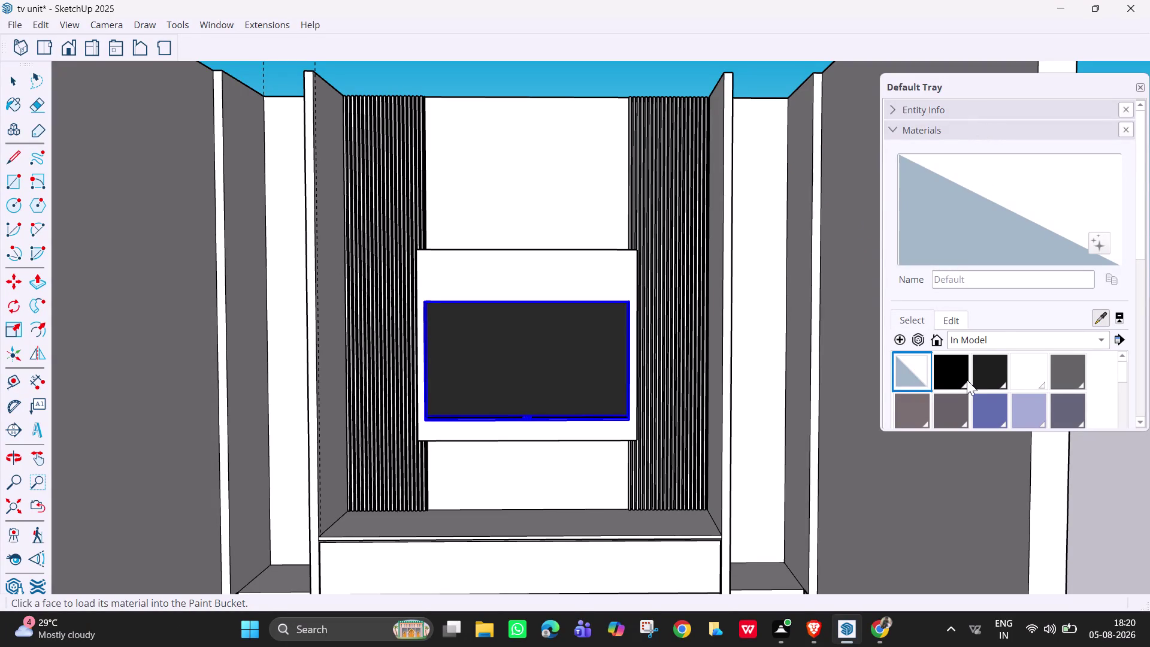
Finish in the 3D Warehouse window and close it.
click(935, 342)
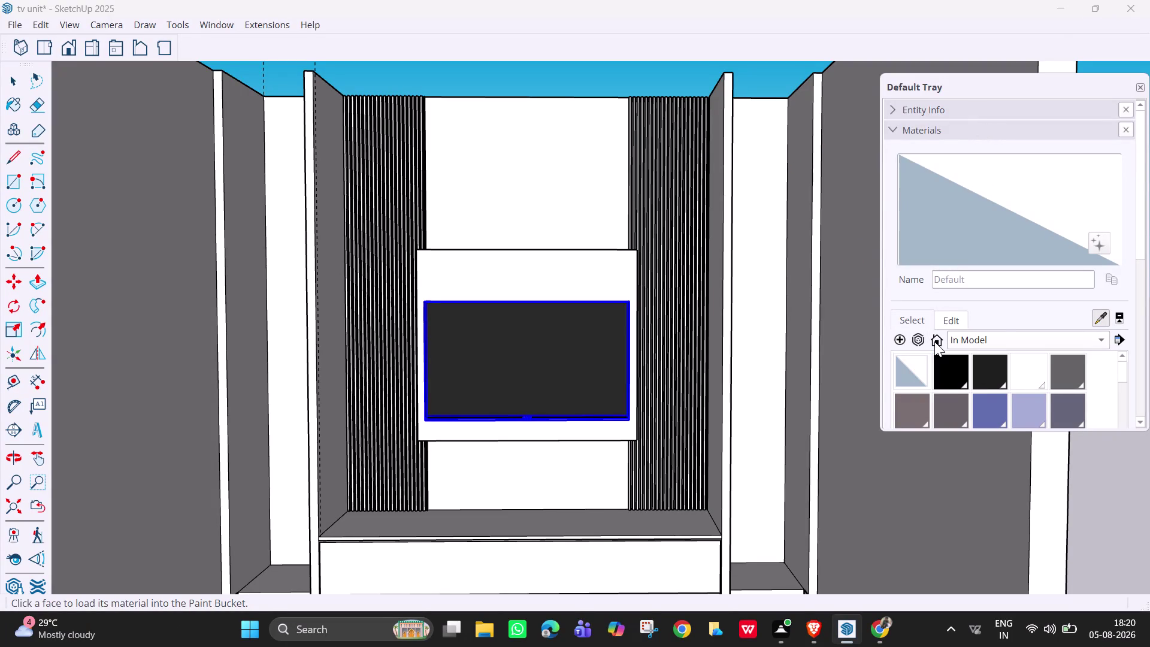
click(935, 342)
triple_click(934, 342)
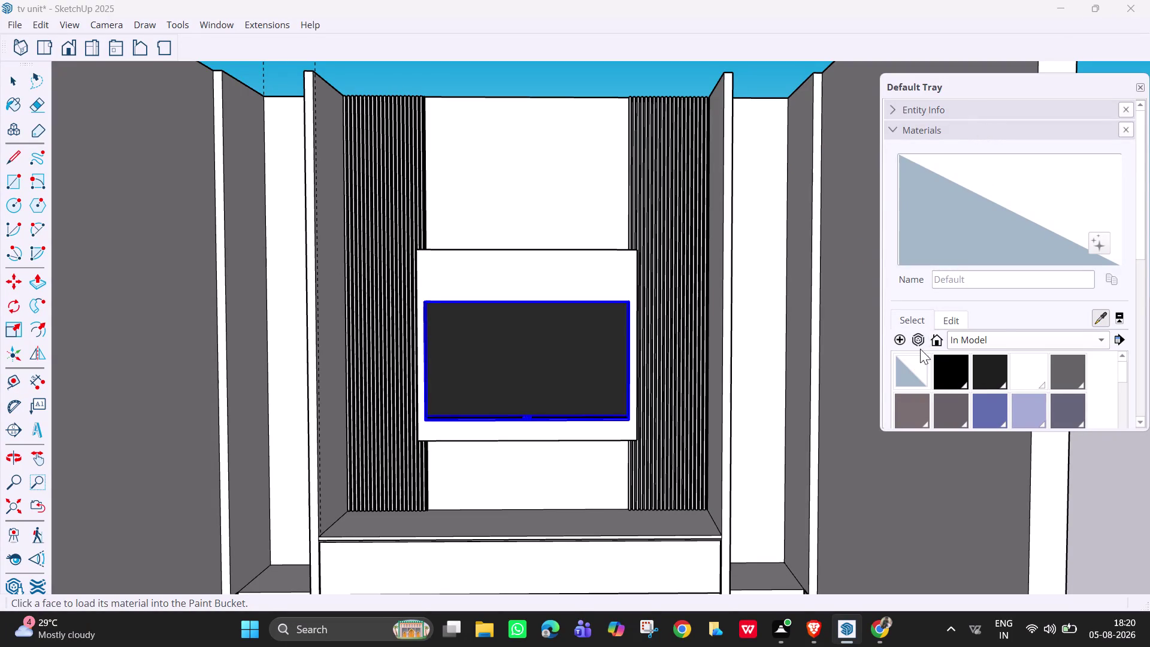
click(915, 345)
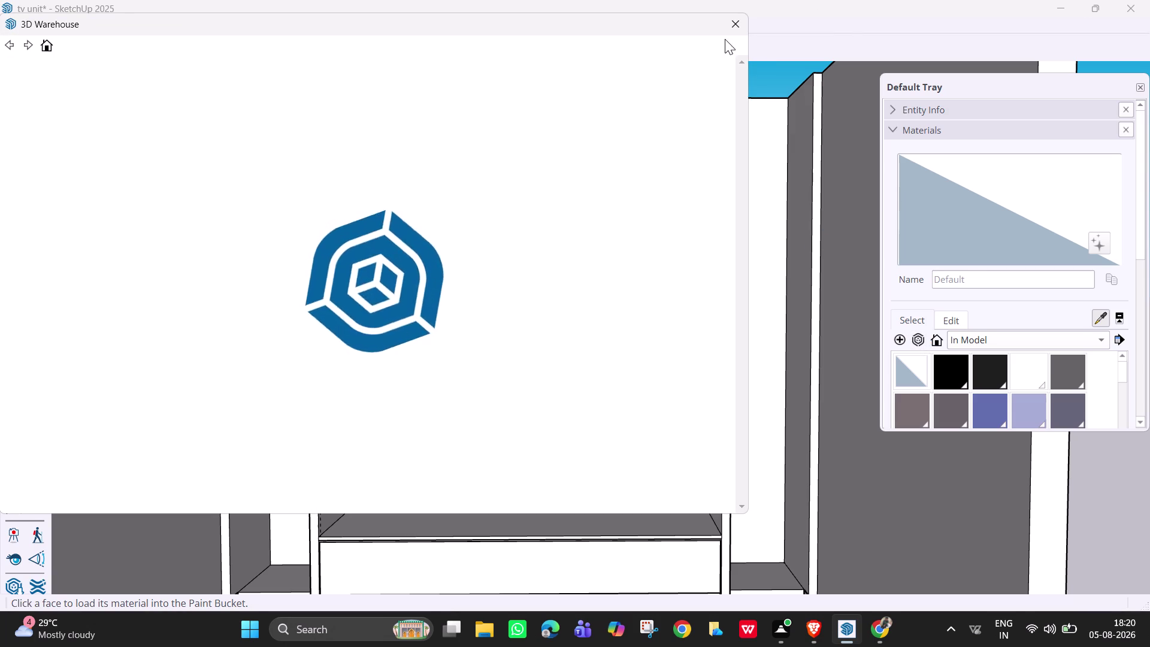
click(735, 15)
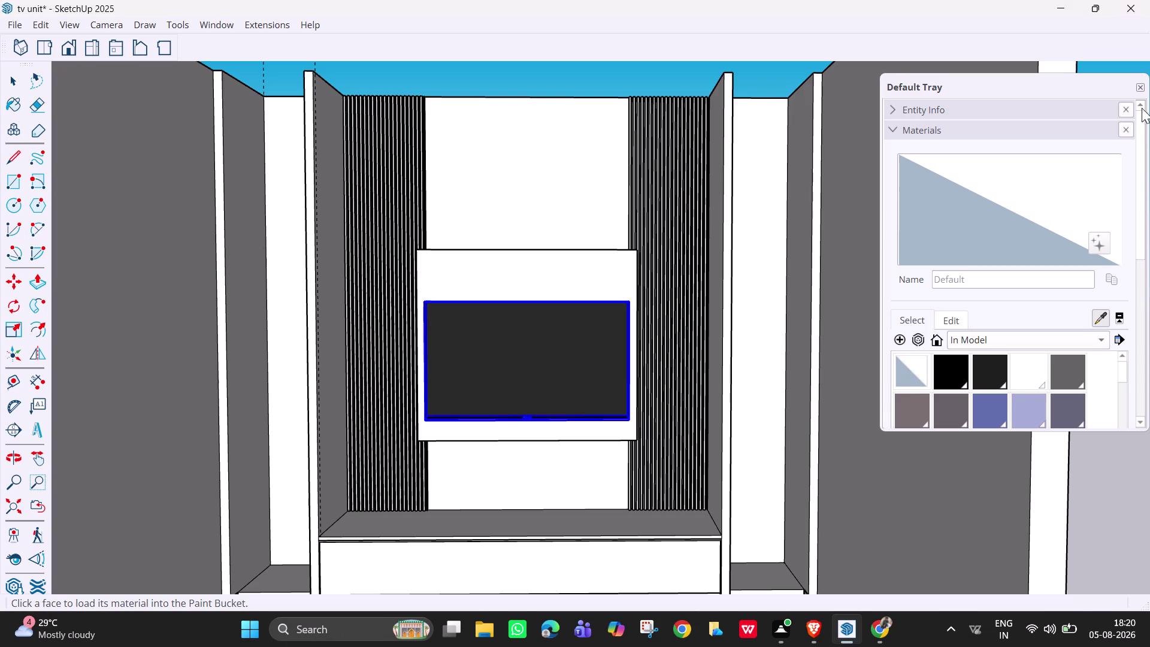
Frame the whole TV unit in front view with the Select tool active, then start saving.
drag(1141, 121, 1149, 304)
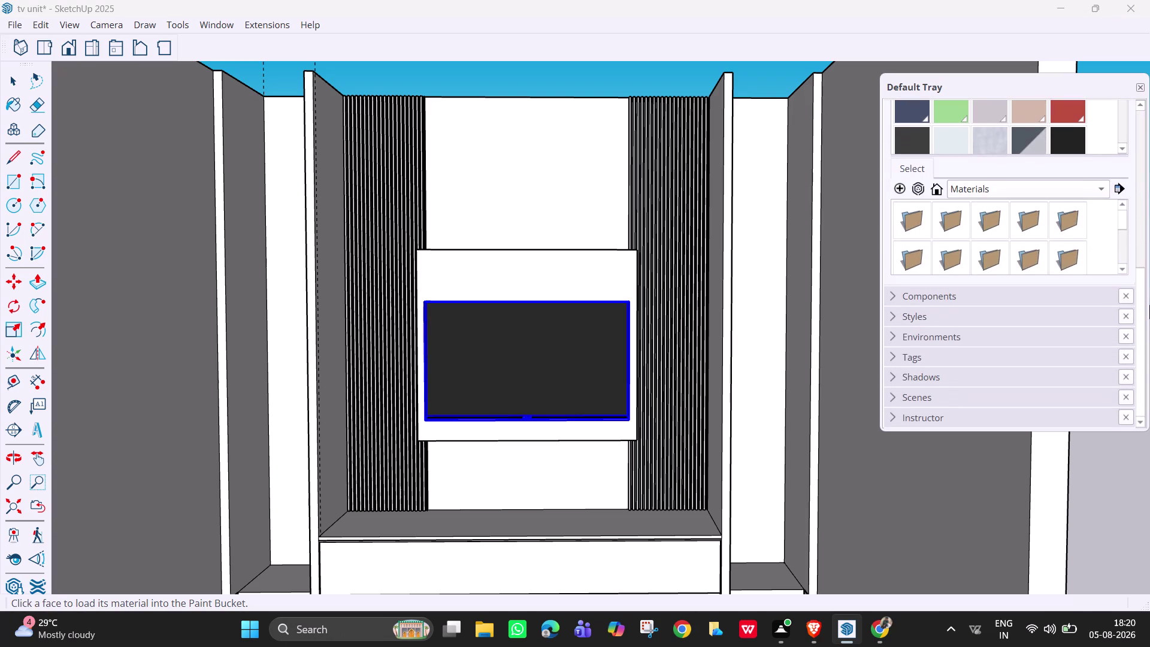
drag(1149, 304, 1146, 116)
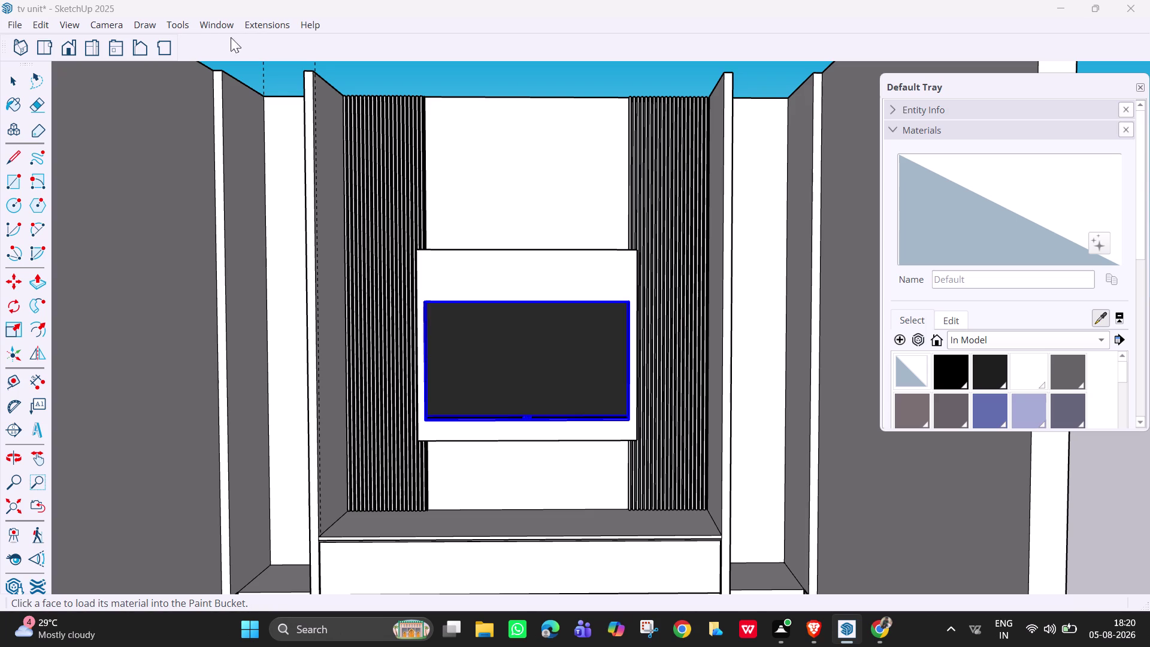
scroll(down, 3)
key(Escape)
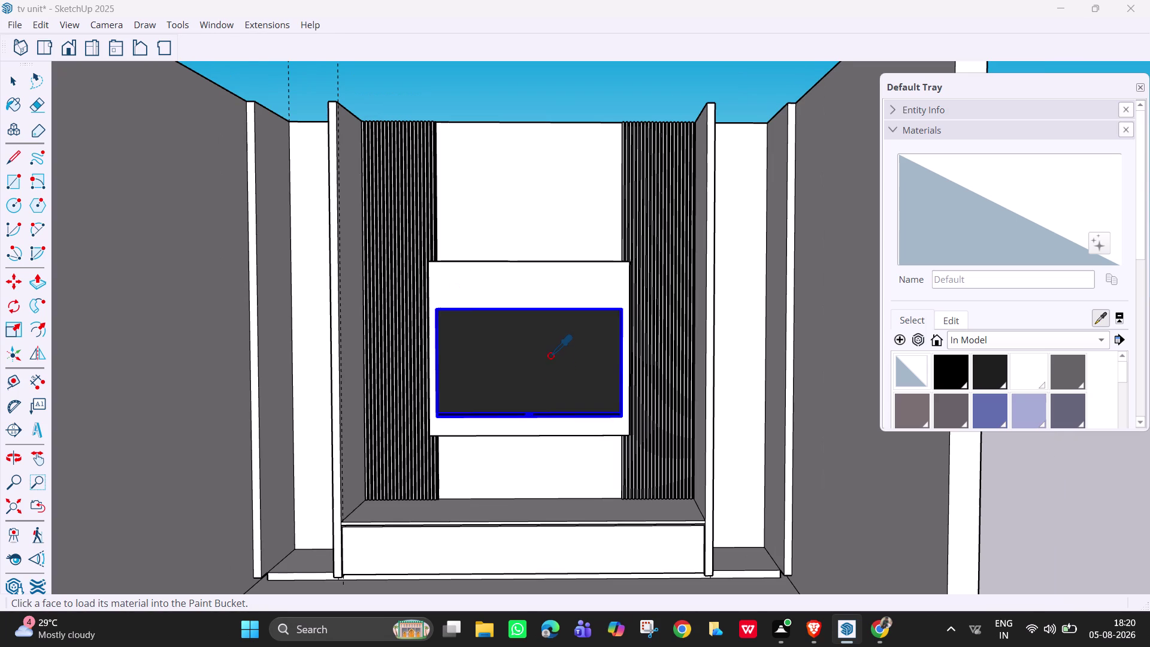
key(space)
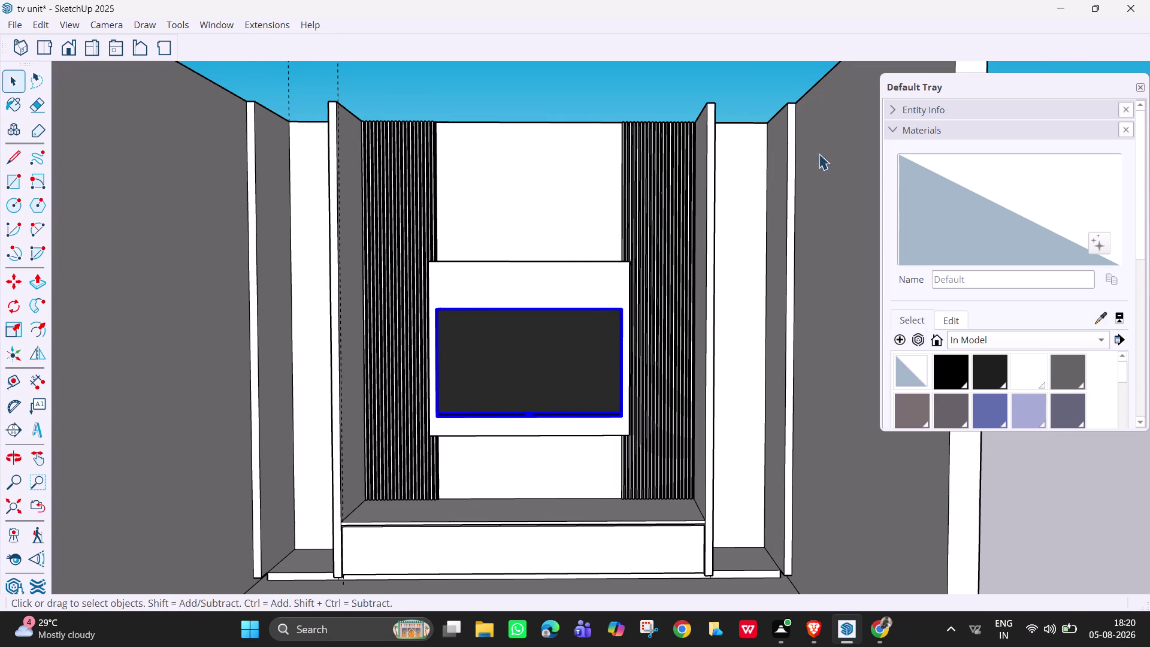
click(1141, 85)
scroll(down, 3)
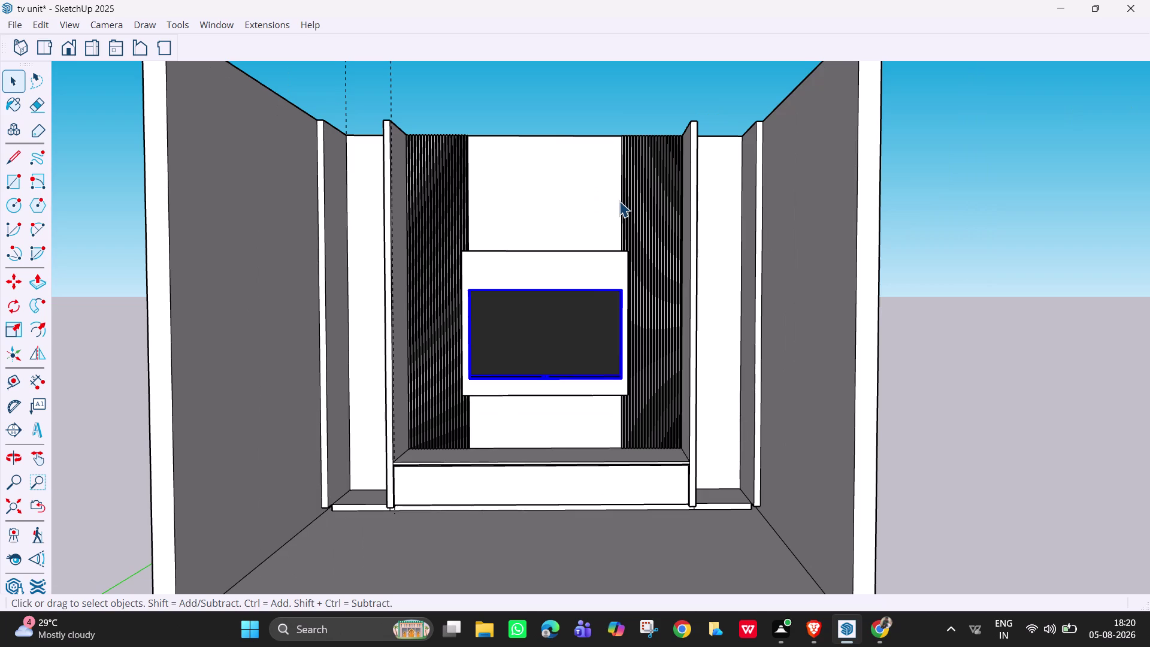
middle_drag(620, 201, 618, 223)
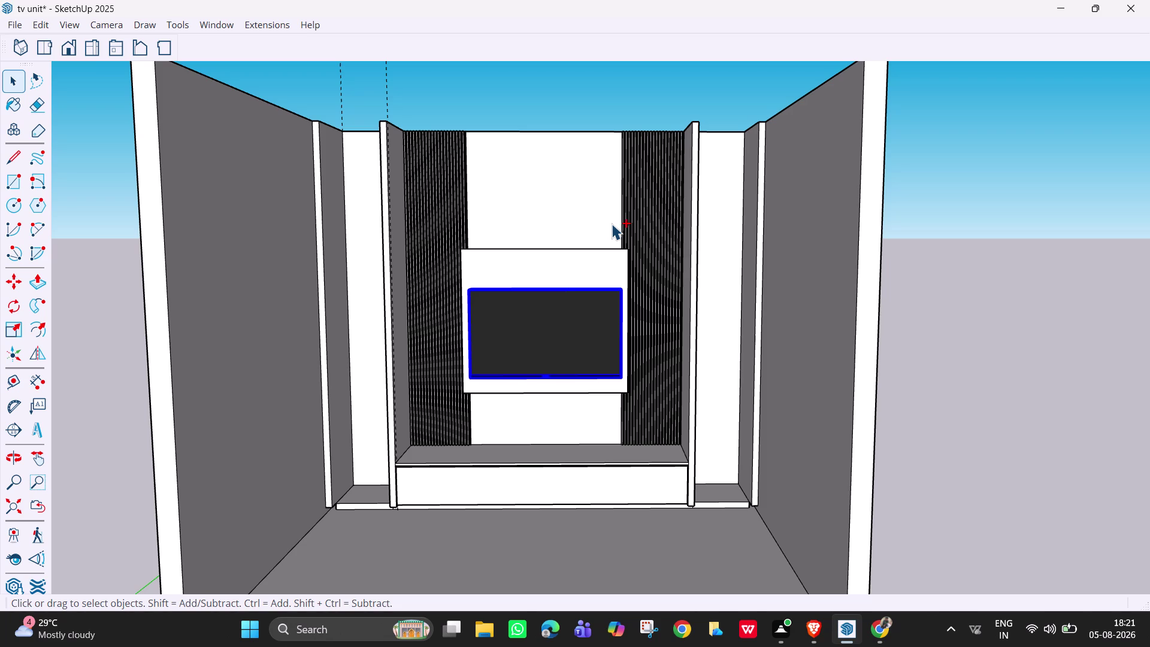
key(ctrl+s)
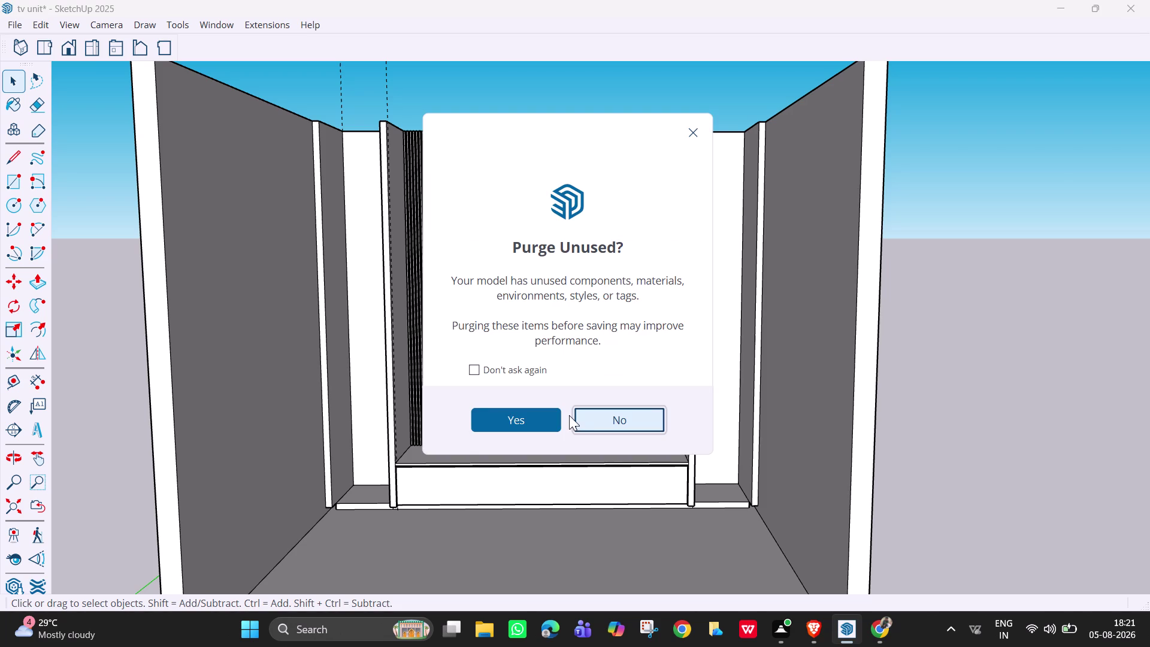
Decline purging unused items, save the TV unit model again, and click the window's top-right corner.
click(554, 420)
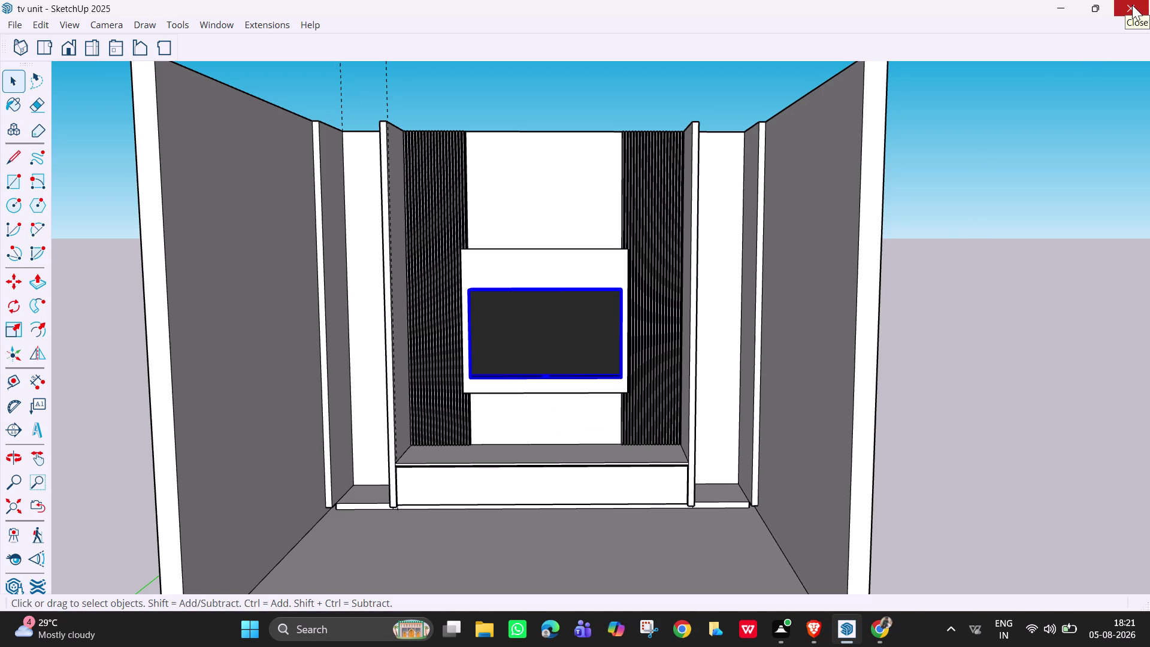
key(ctrl+s)
key(ctrl+s)
key(ctrl+s)
key(ctrl+s)
click(1132, 13)
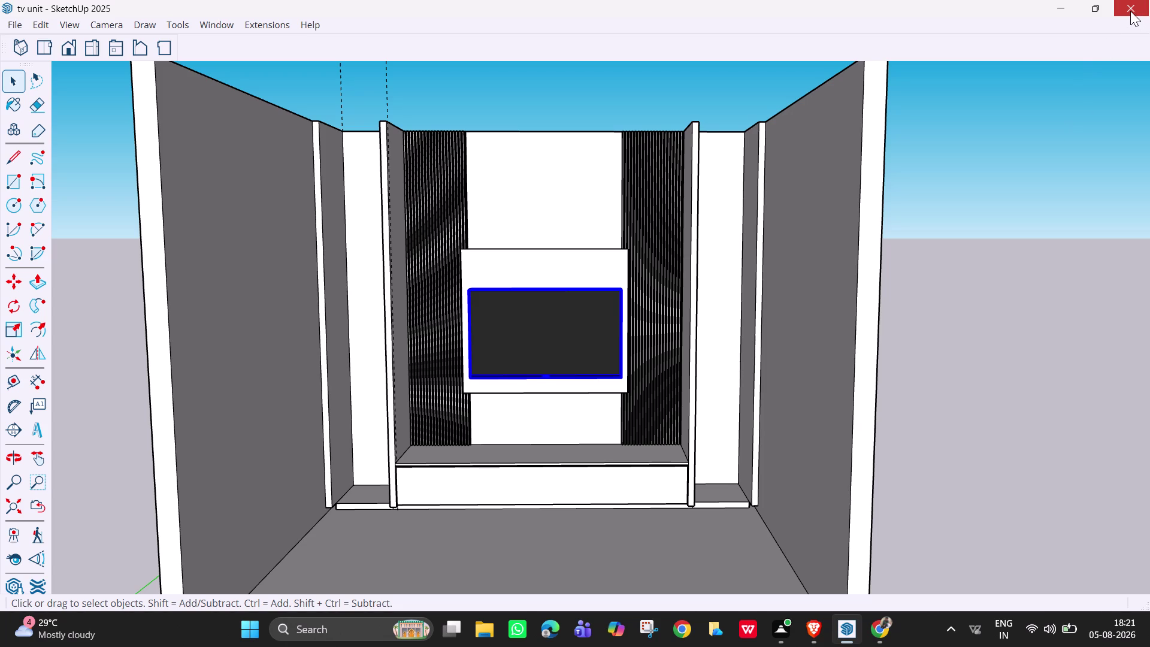
click(1130, 11)
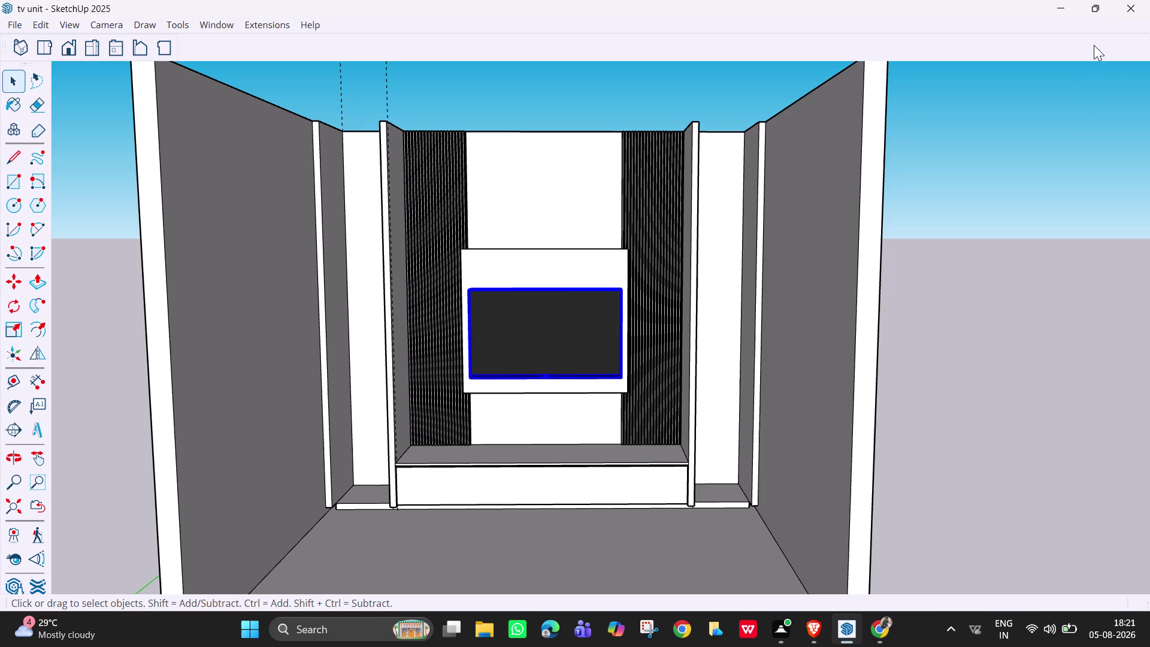